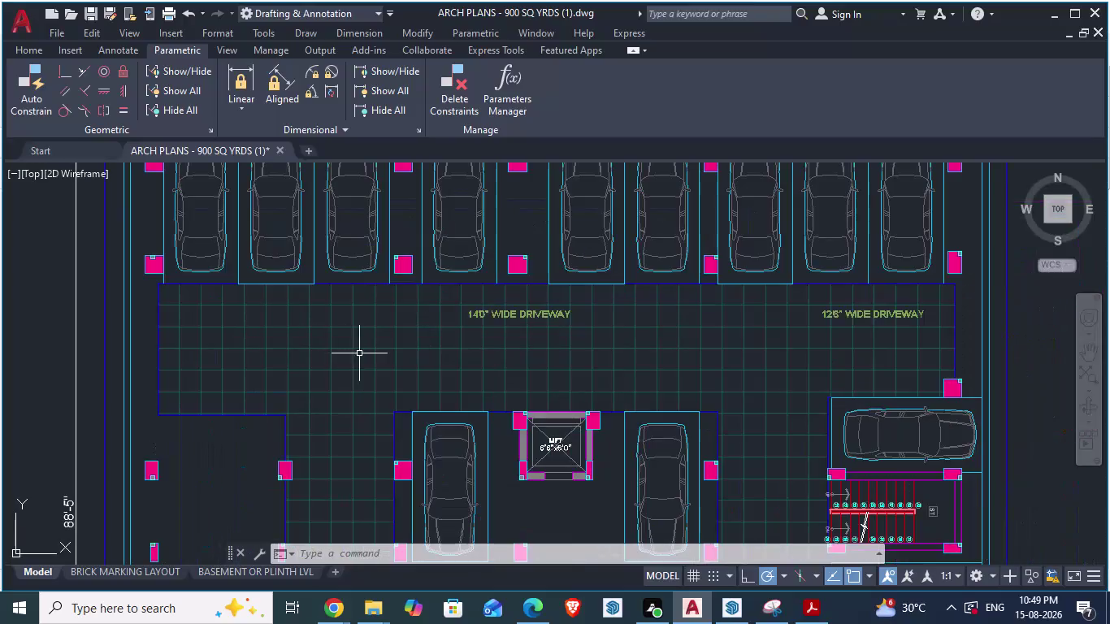
Start an aligned dimension and pick the parking layout corner as its first point.
scroll(down, 3)
scroll(up, 3)
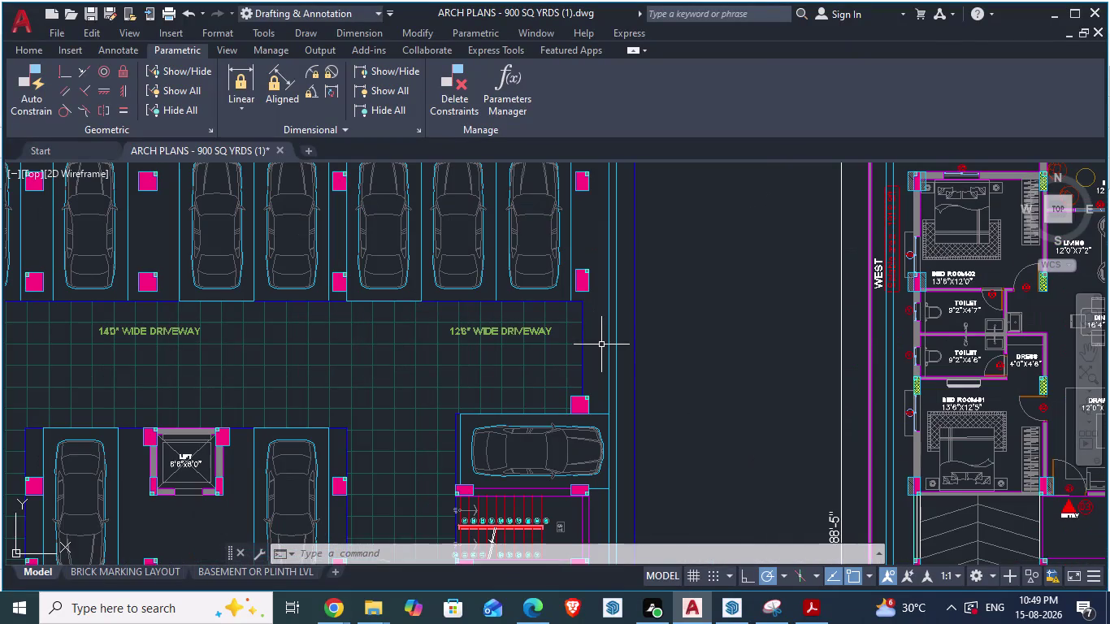
scroll(down, 3)
scroll(up, 3)
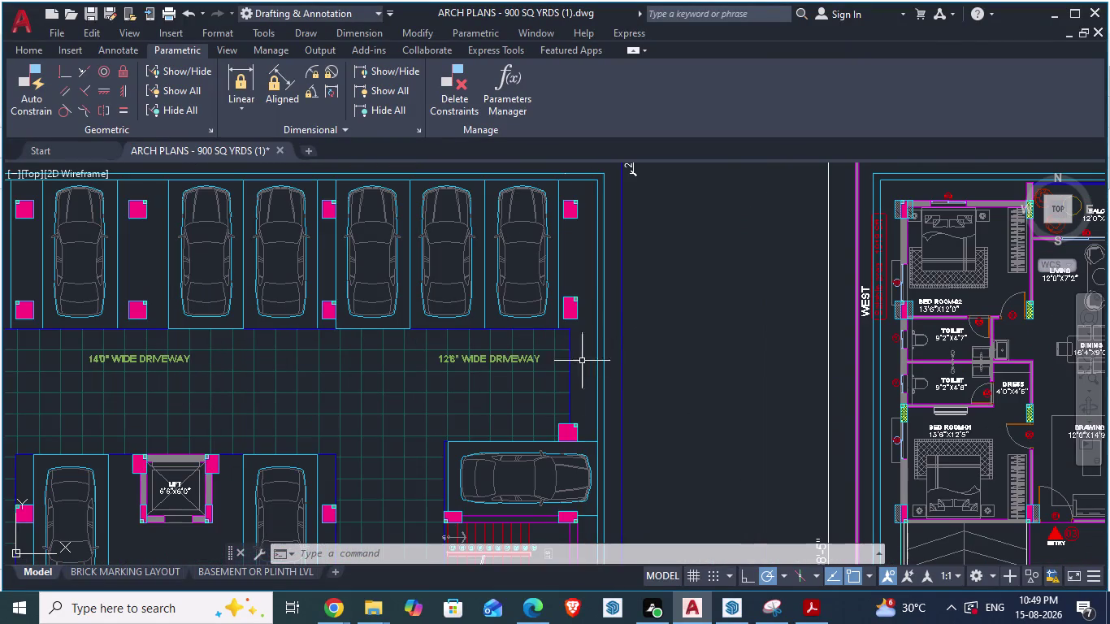
scroll(up, 3)
scroll(up, 3)
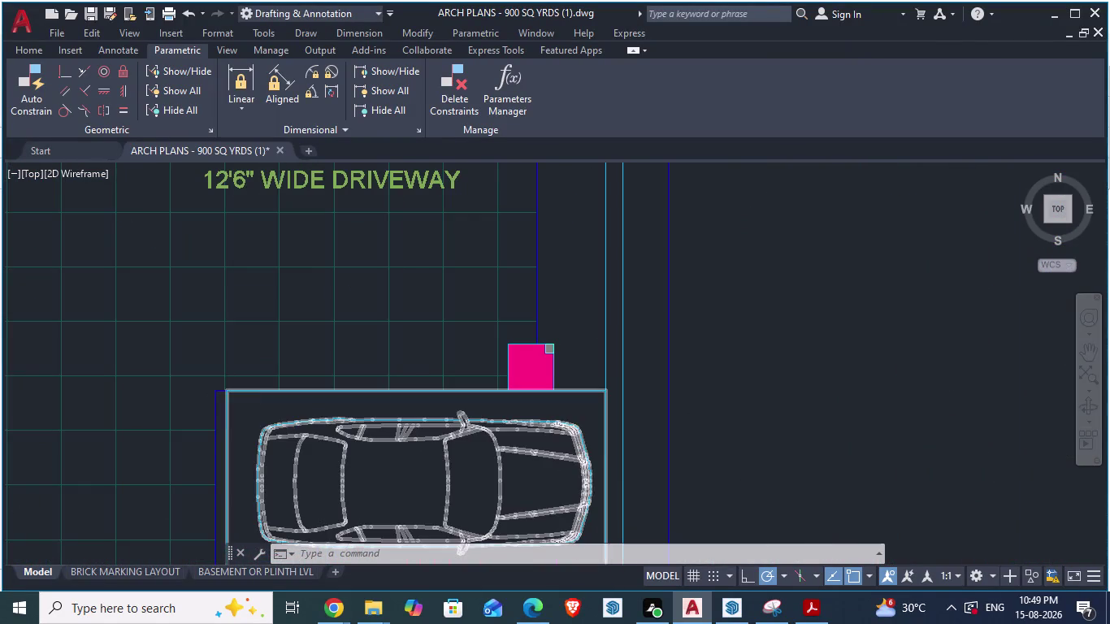
scroll(down, 3)
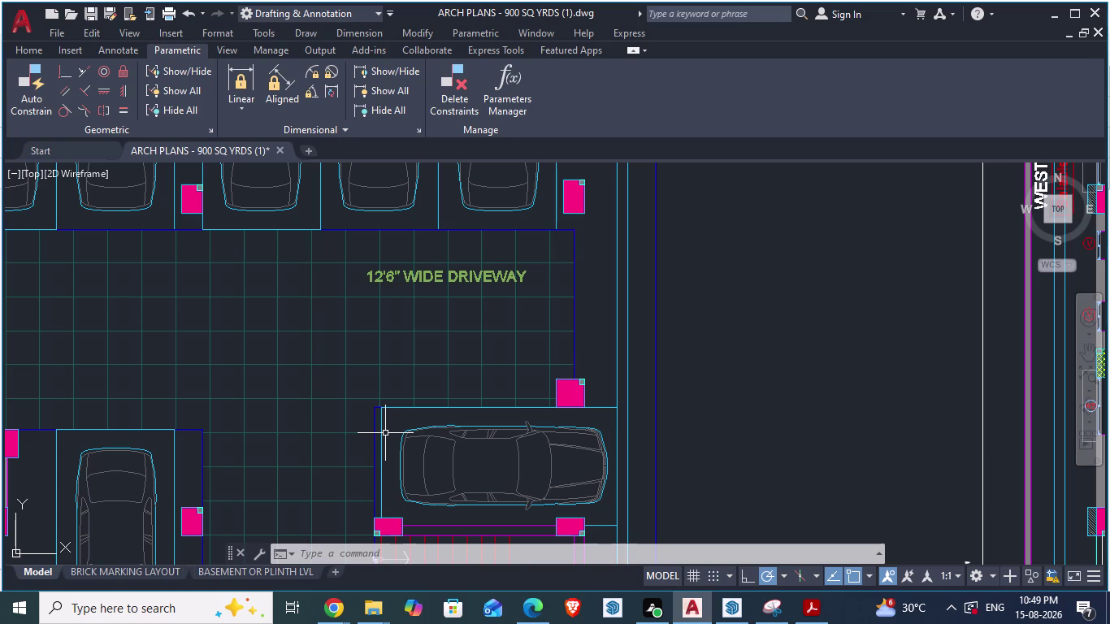
text(da)
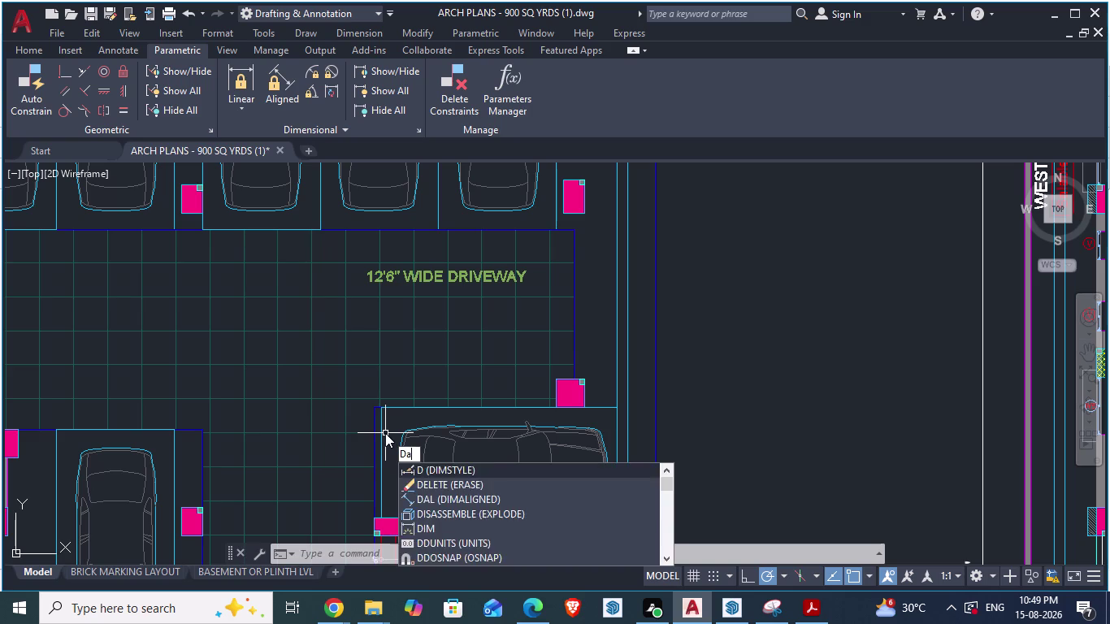
key(Return)
scroll(up, 3)
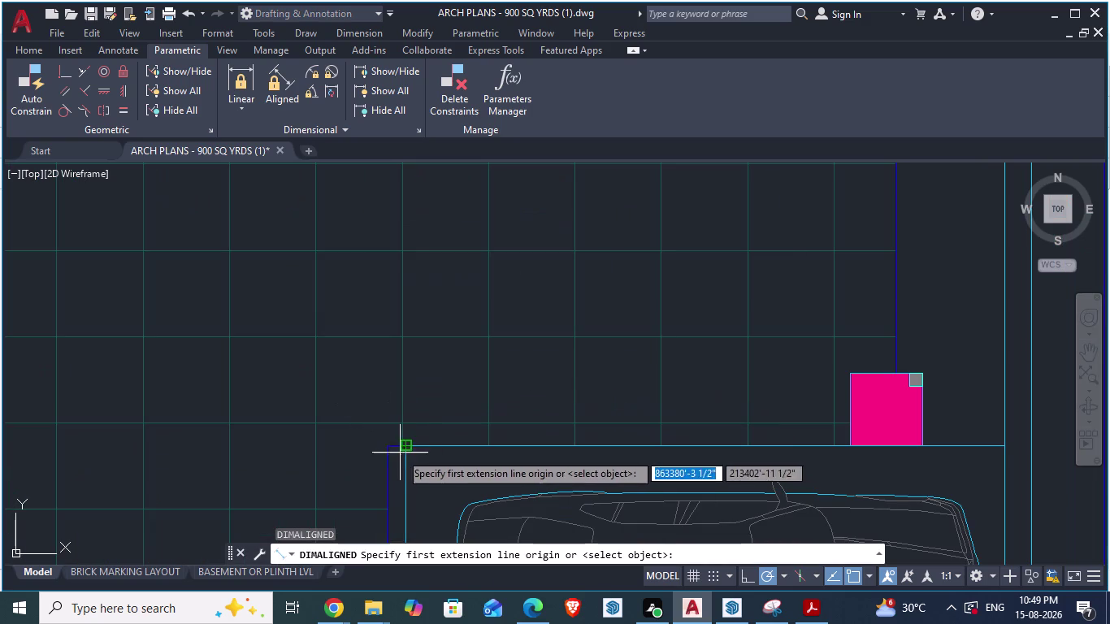
click(397, 450)
Zoom across the plan to find the second point, roughly 29' from the first.
scroll(down, 3)
scroll(down, 3)
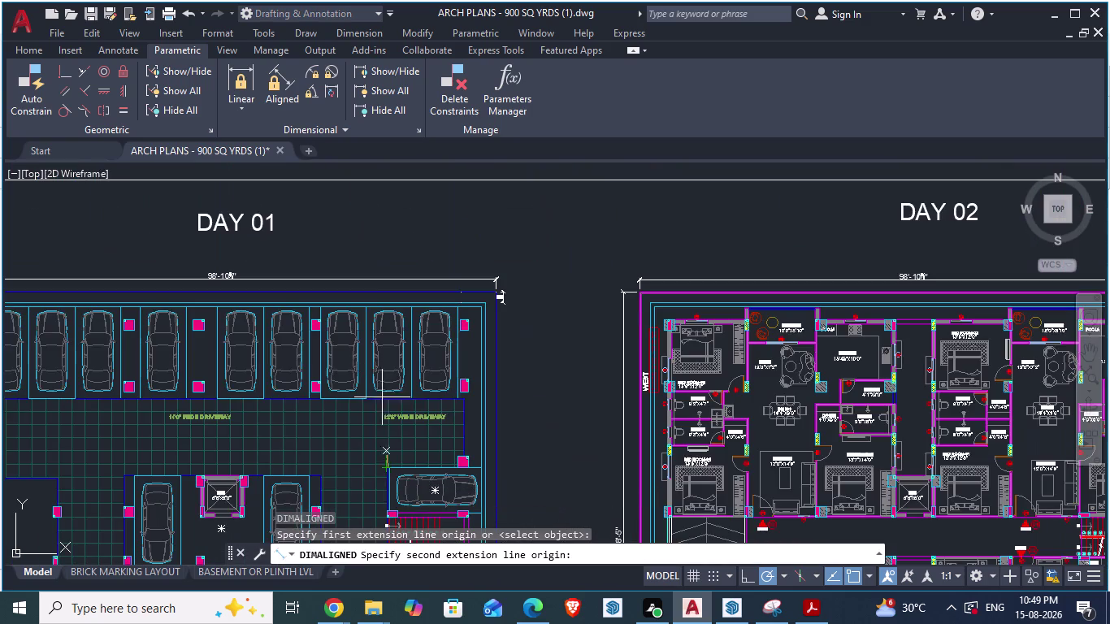
scroll(up, 3)
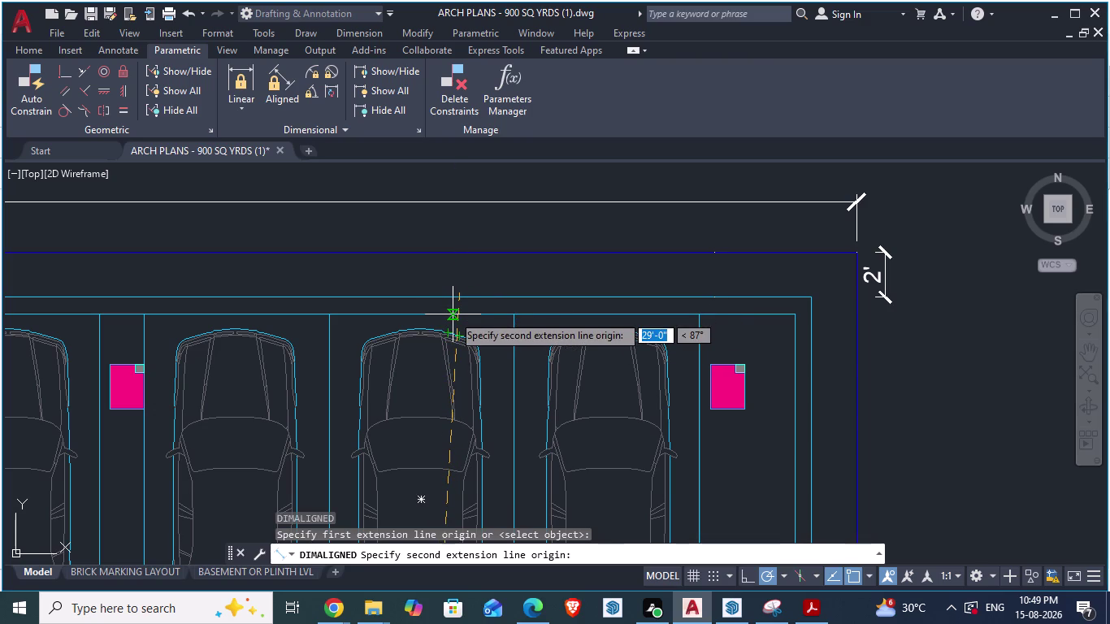
scroll(up, 3)
scroll(up, 3)
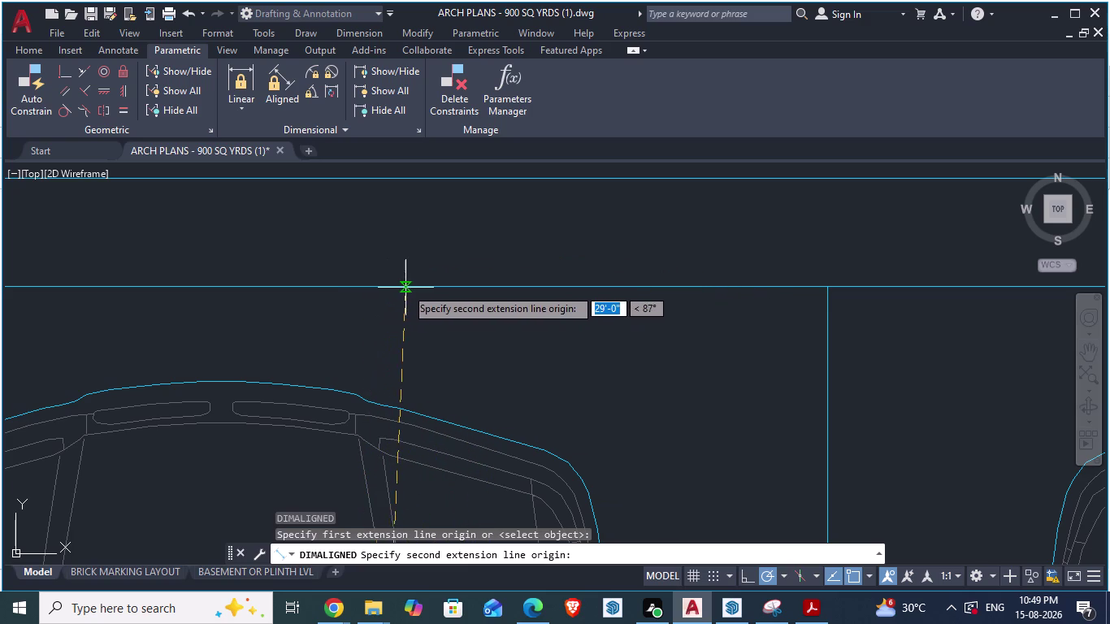
scroll(down, 3)
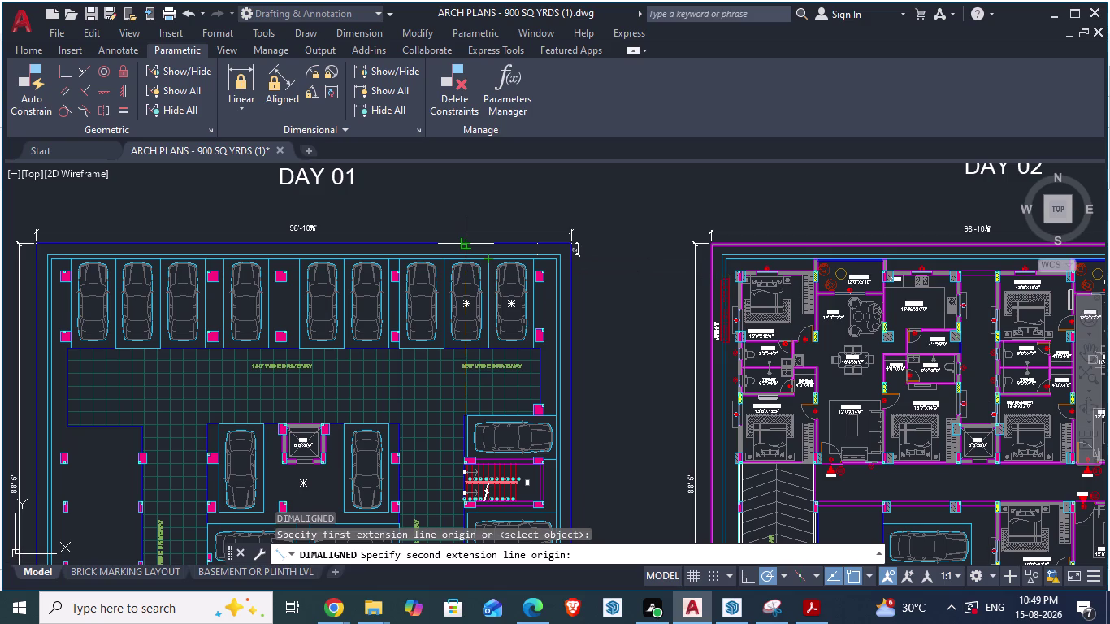
scroll(up, 3)
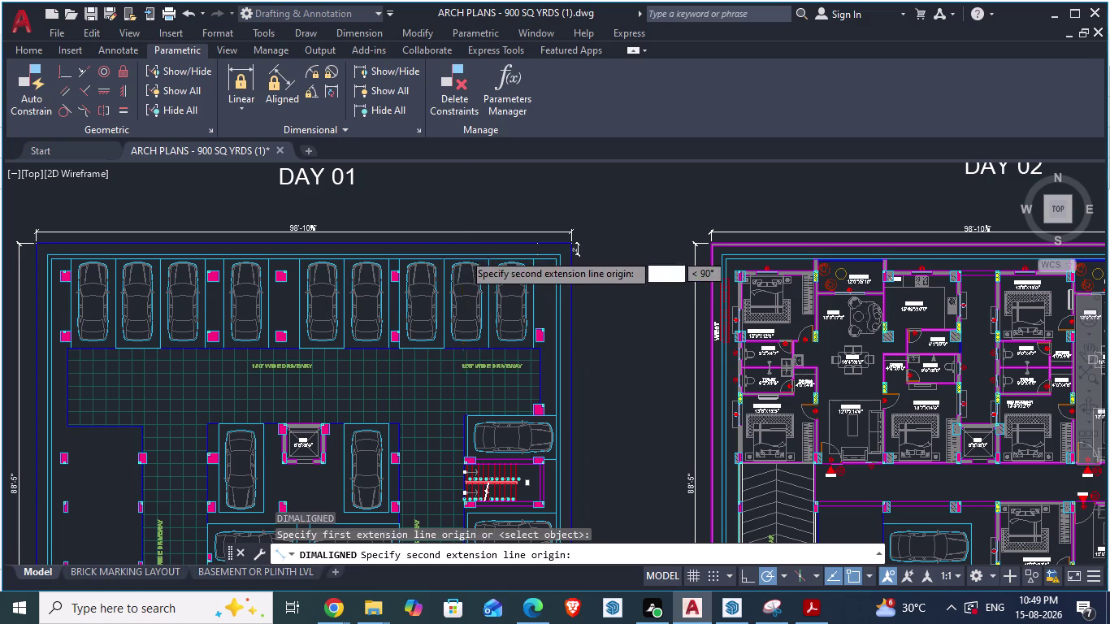
scroll(up, 3)
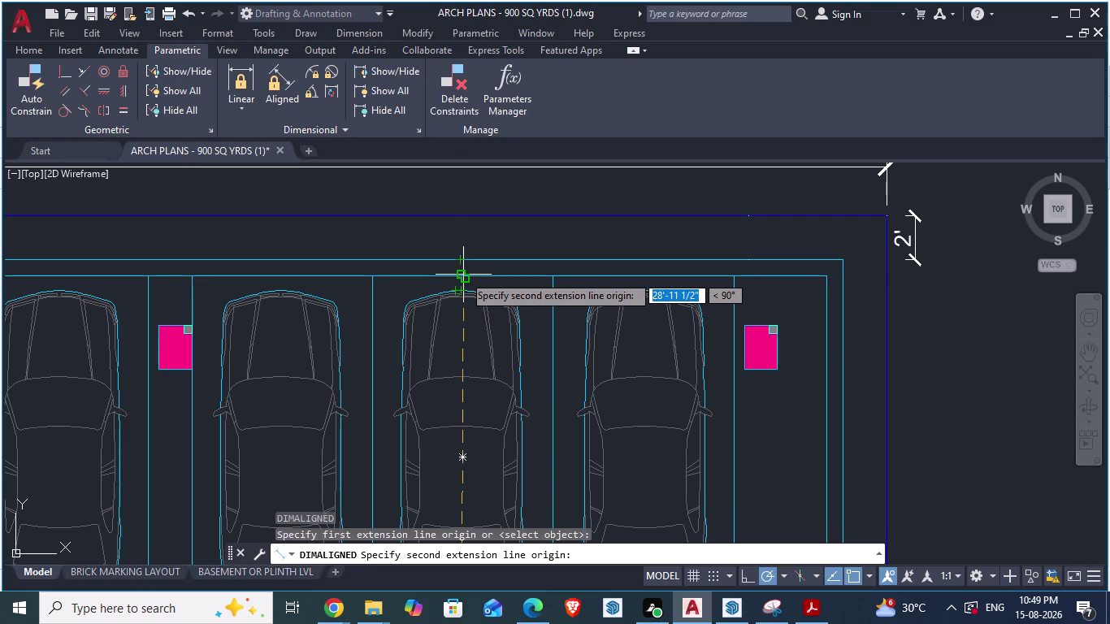
scroll(up, 3)
scroll(up, 3)
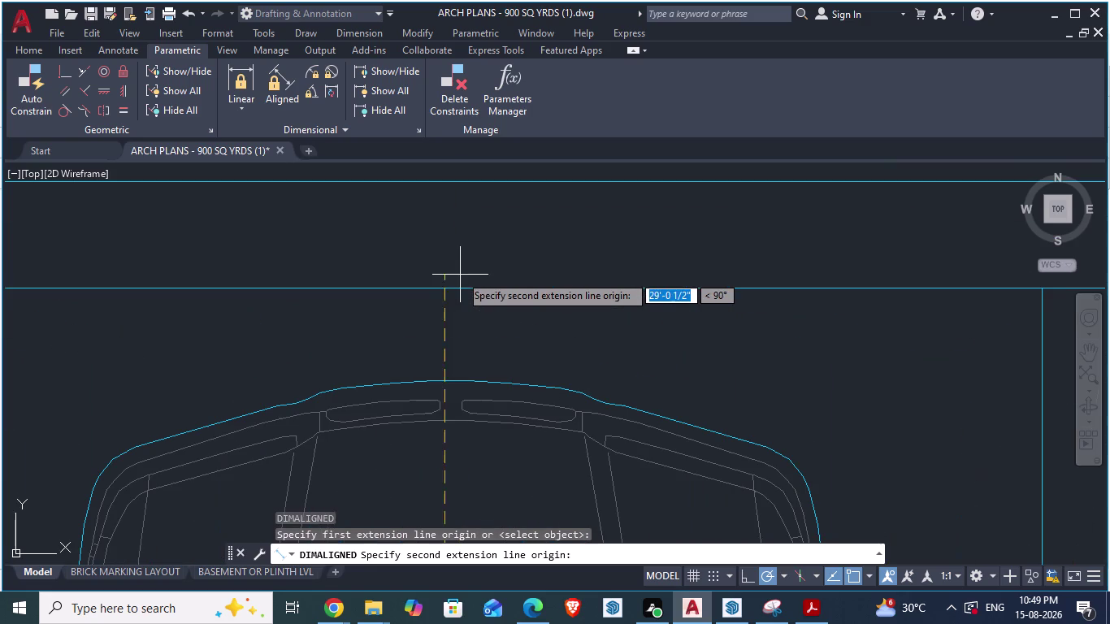